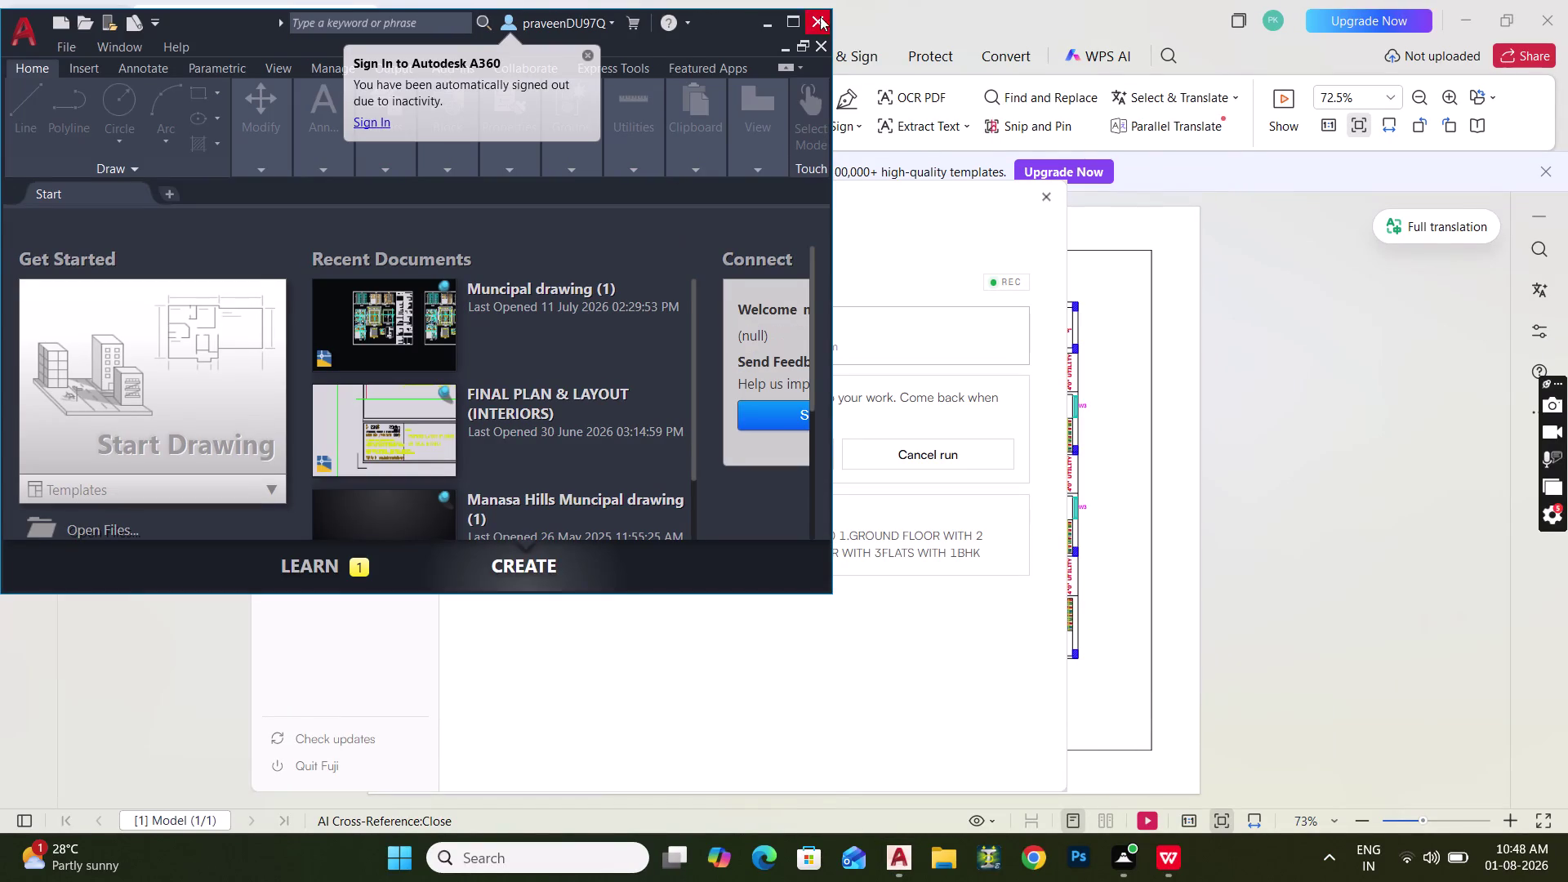
Maximize the AutoCAD 2021 window so the Start page shows Get Started and Recent Documents.
click(794, 19)
click(353, 397)
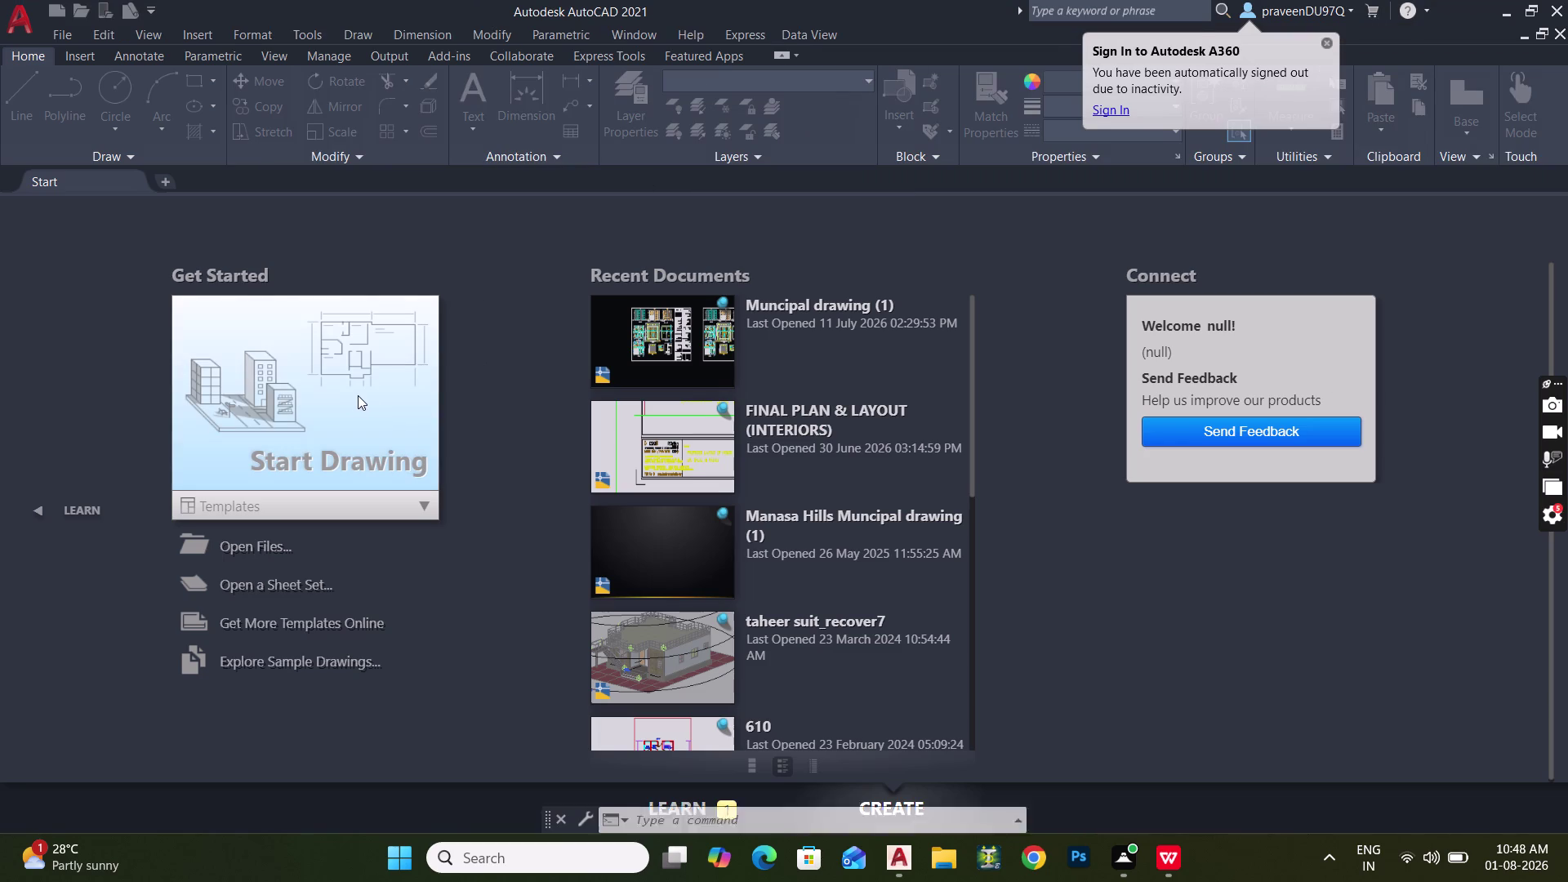